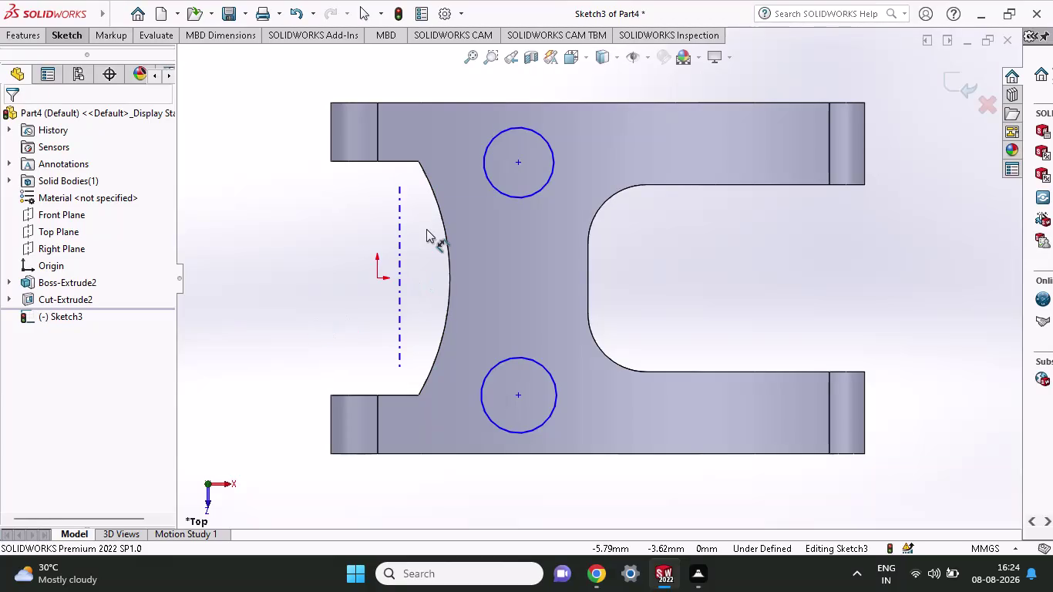
Dimension the upper and lower circles to 8 mm diameter each.
click(529, 194)
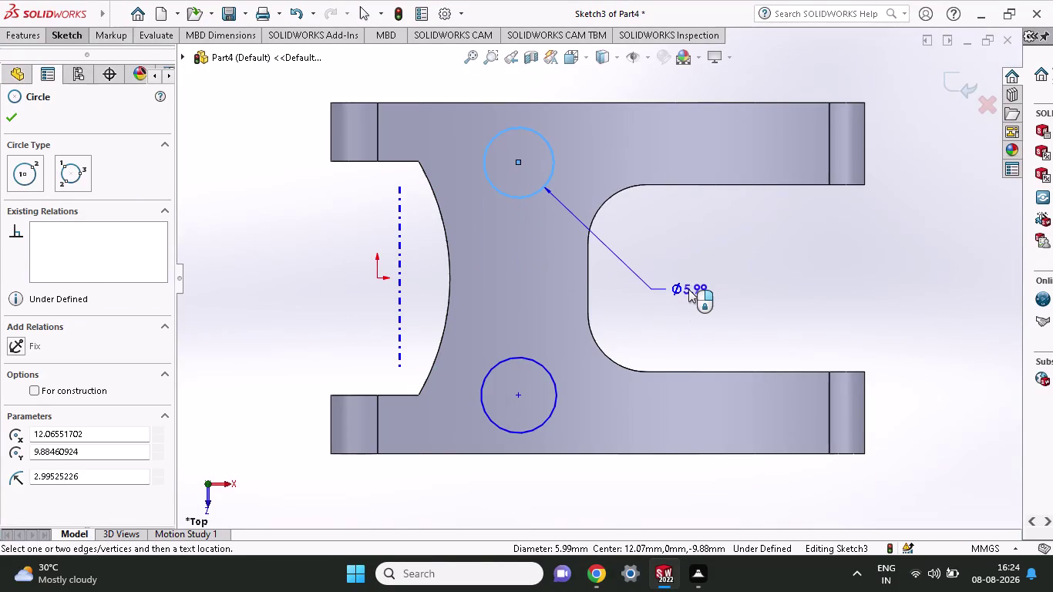
click(689, 289)
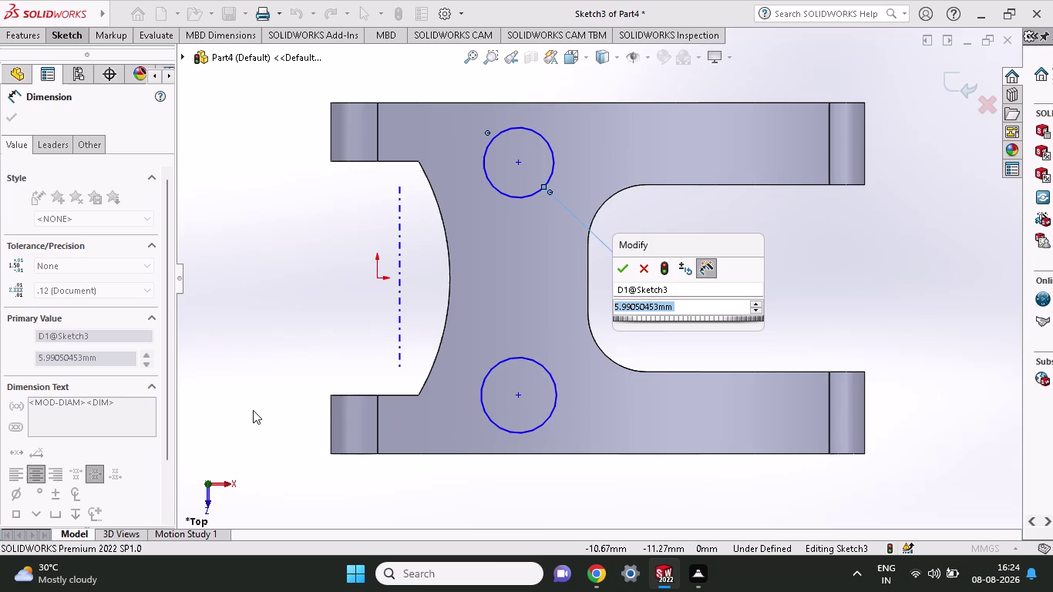
key(8)
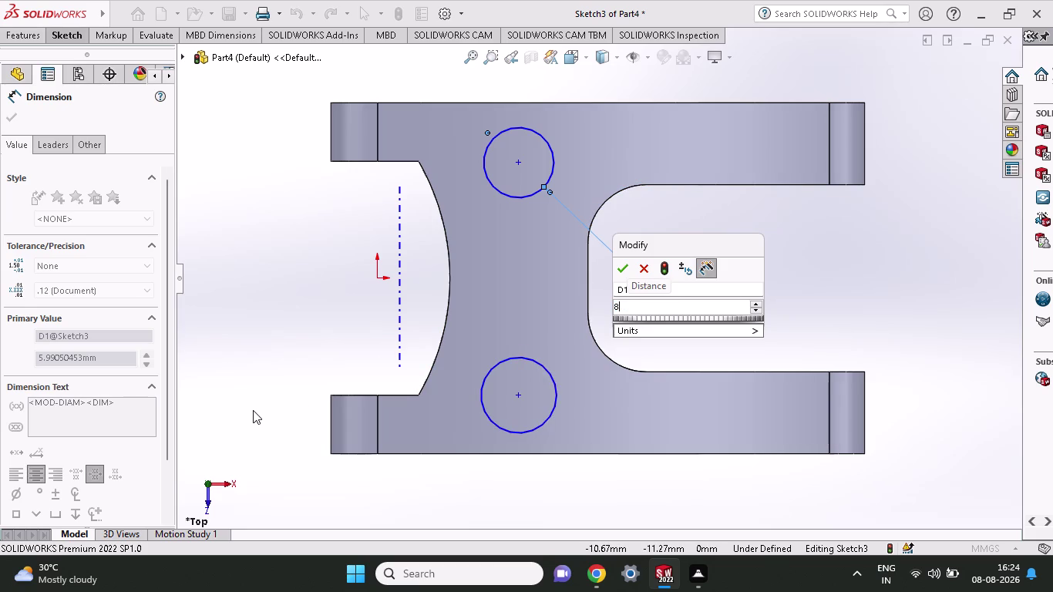
key(Return)
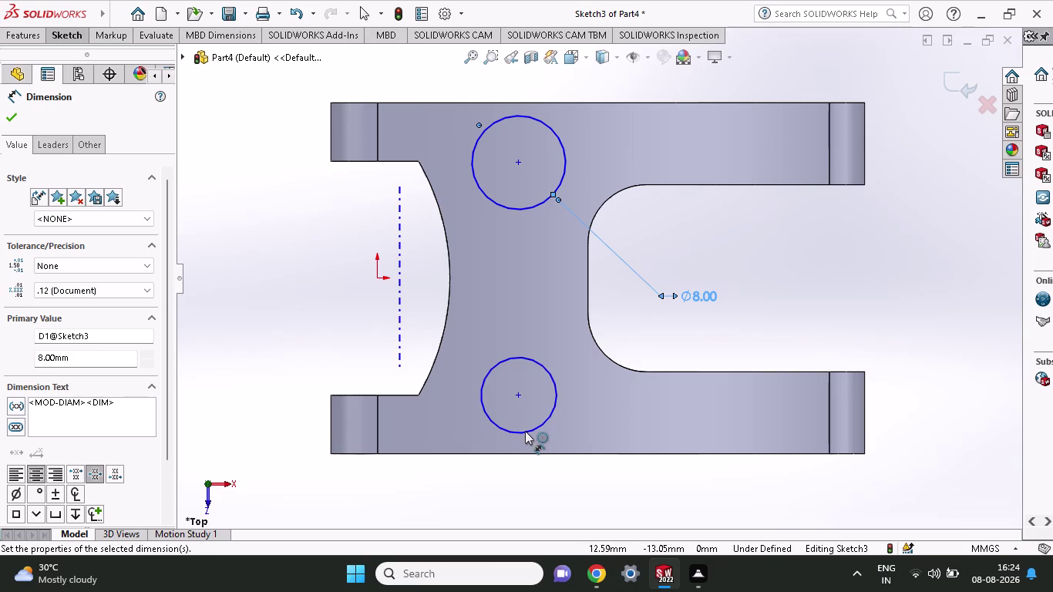
click(525, 431)
click(528, 501)
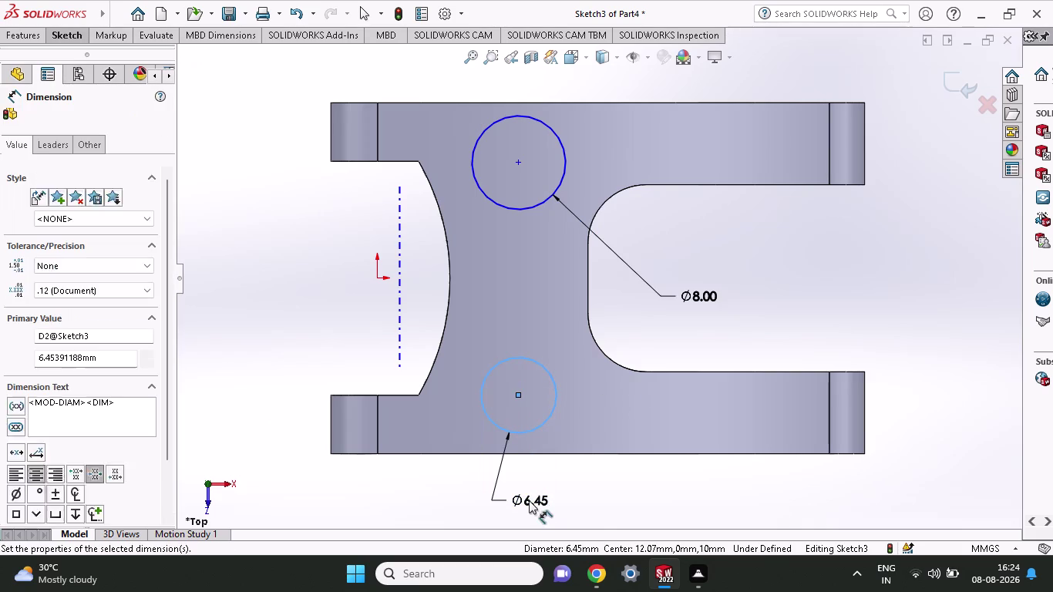
key(8)
key(Return)
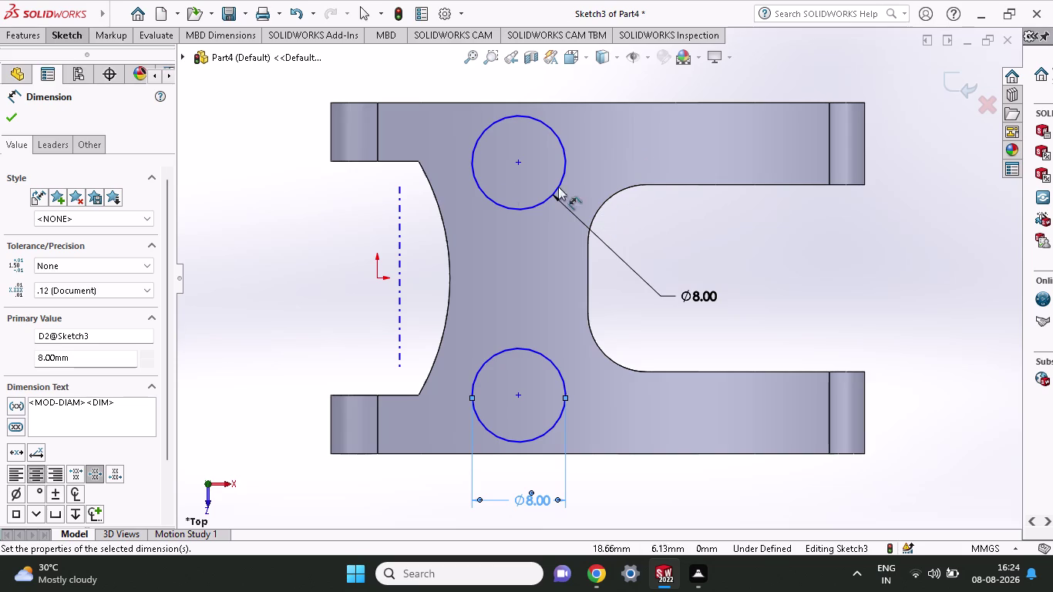
click(516, 397)
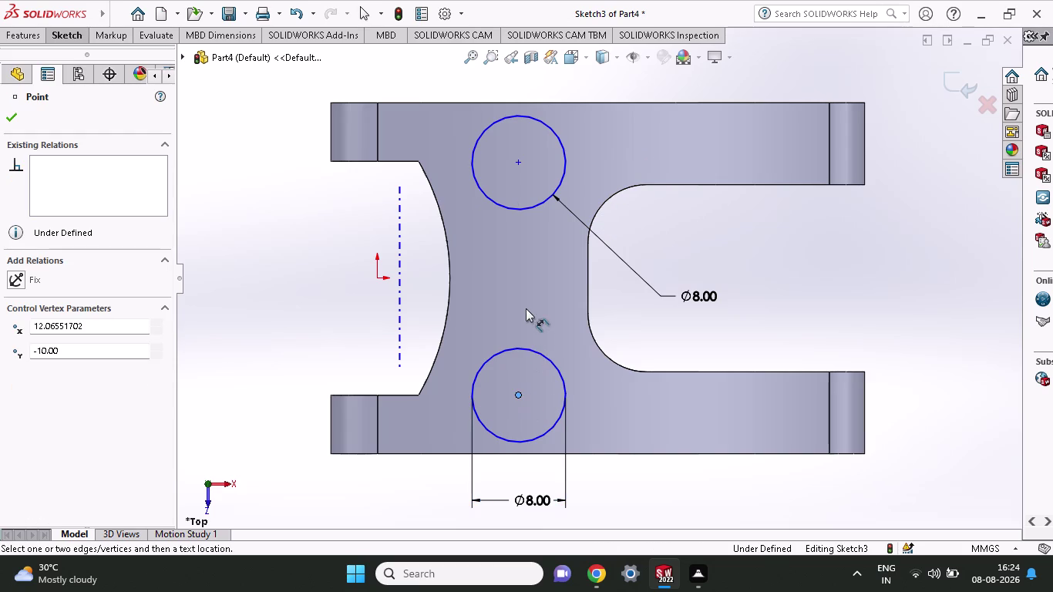
Add a 20 mm dimension between the upper and lower circle centres.
click(519, 393)
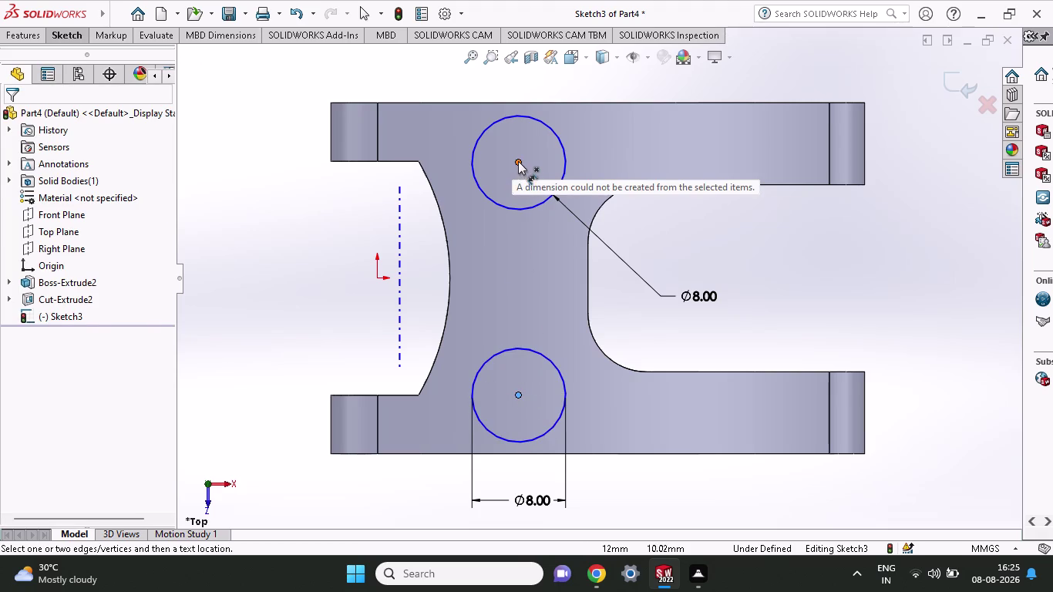
click(518, 161)
click(270, 225)
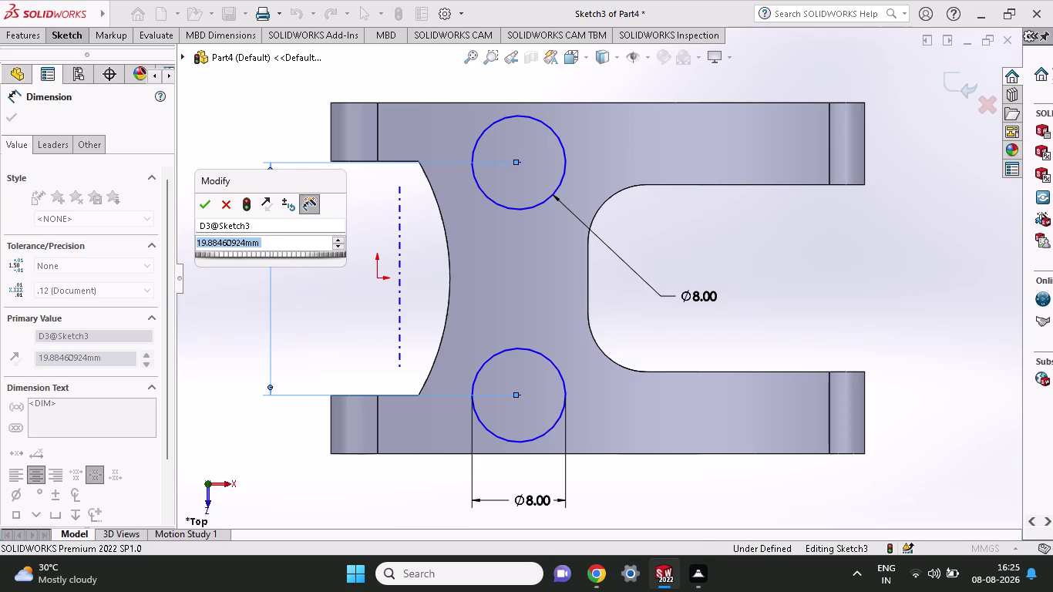
text(20)
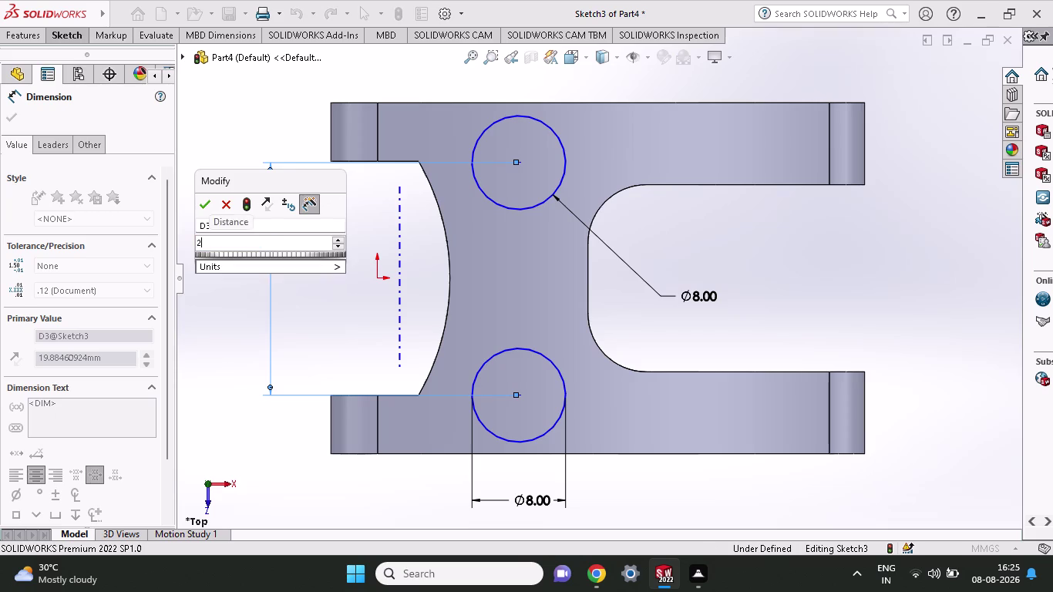
key(Return)
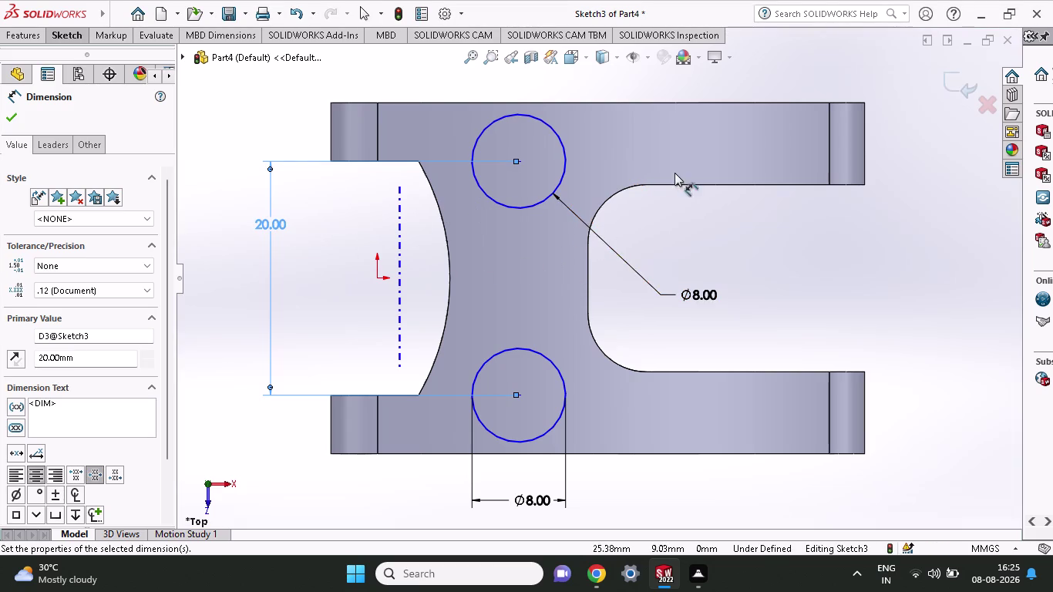
click(24, 37)
click(227, 68)
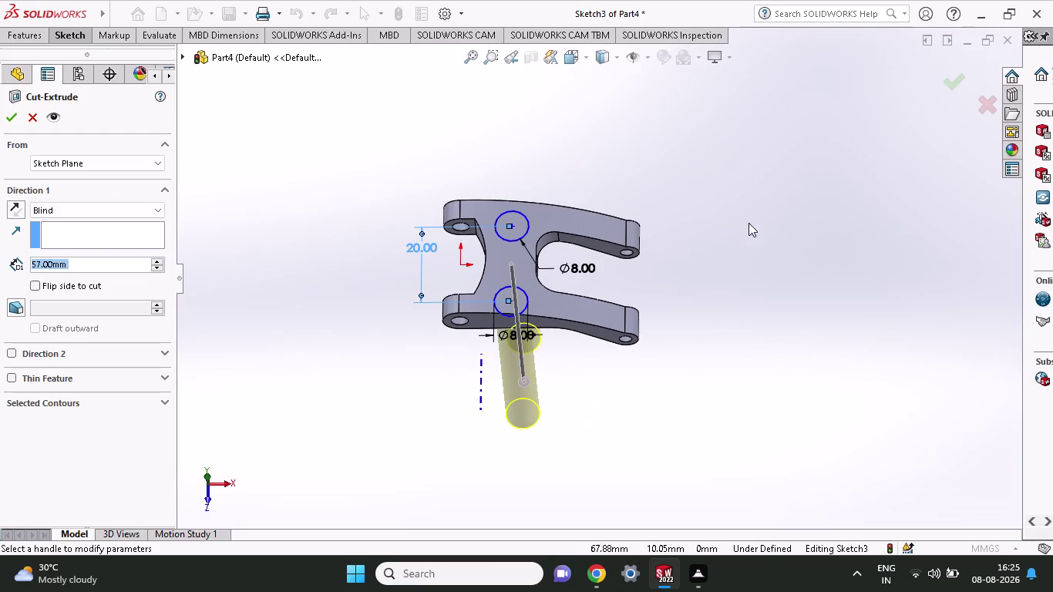
Extrude-cut both circles in both directions as Cut-Extrude3, then sketch on Top Plane.
click(516, 227)
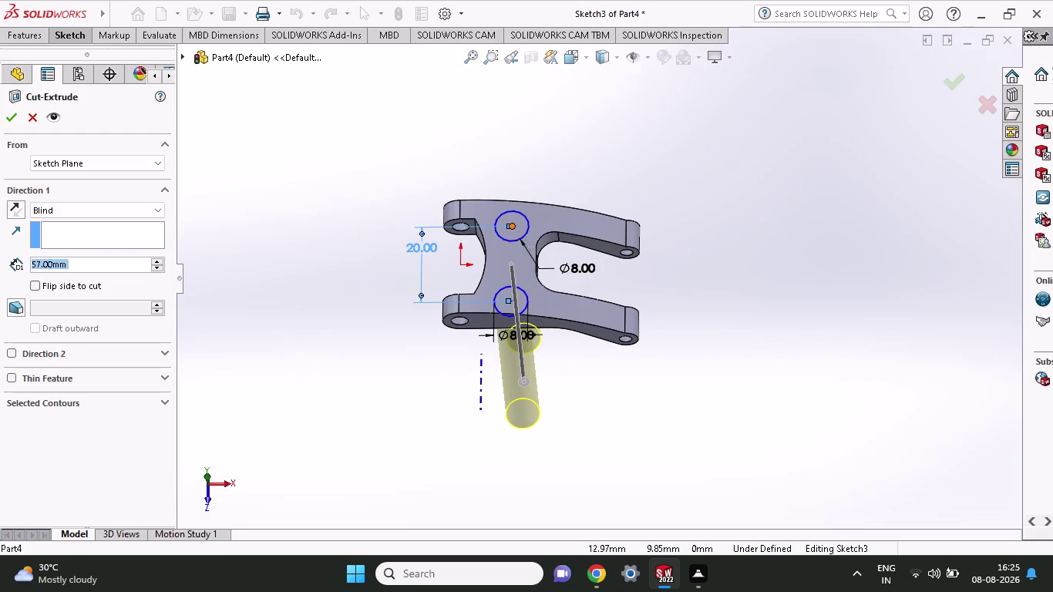
click(516, 233)
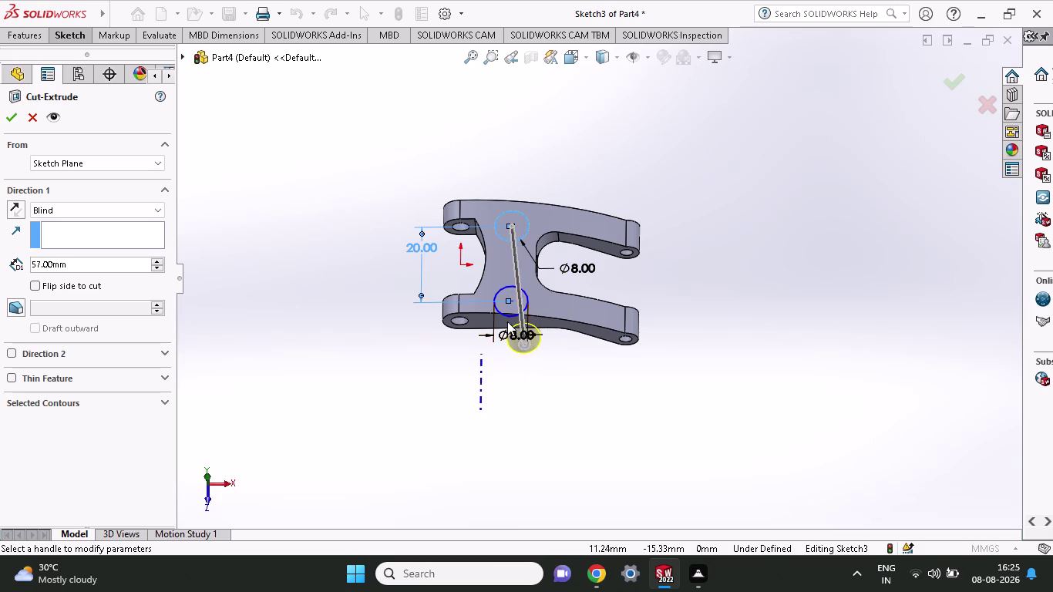
click(506, 309)
middle_drag(625, 394, 618, 393)
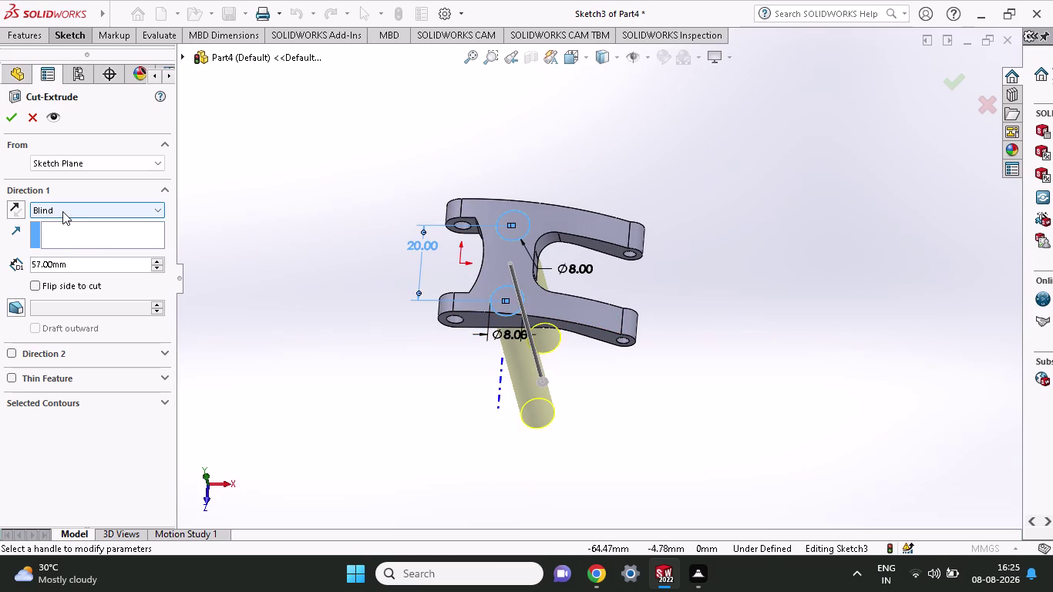
click(19, 355)
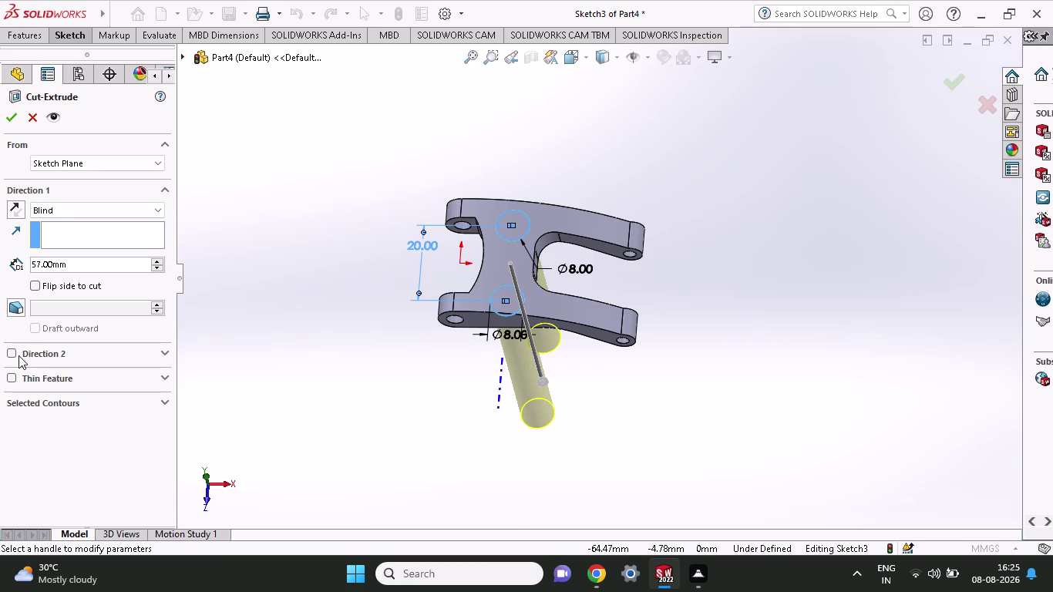
click(8, 352)
click(10, 120)
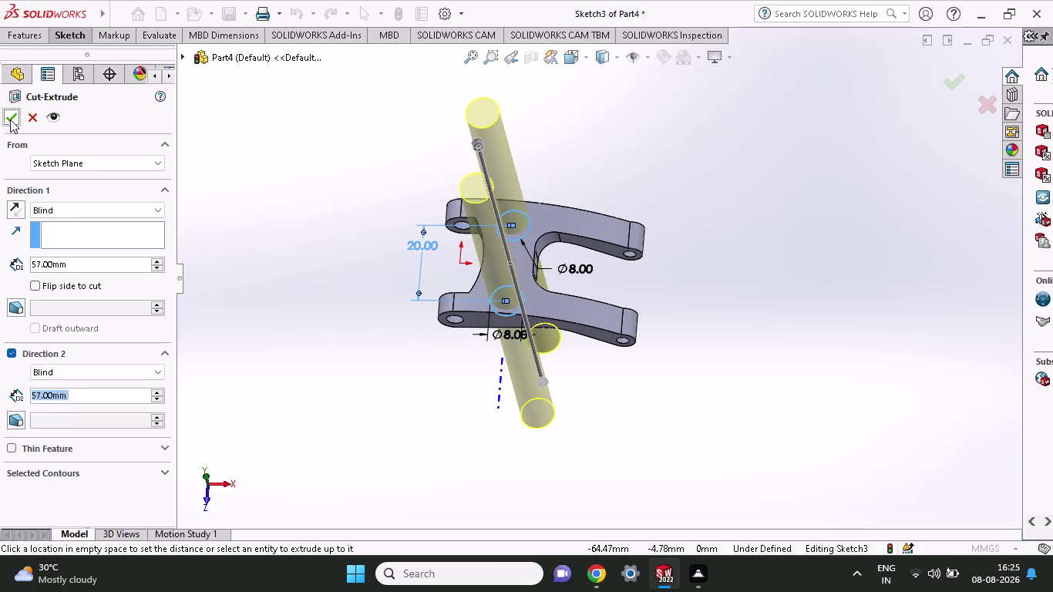
middle_click(606, 197)
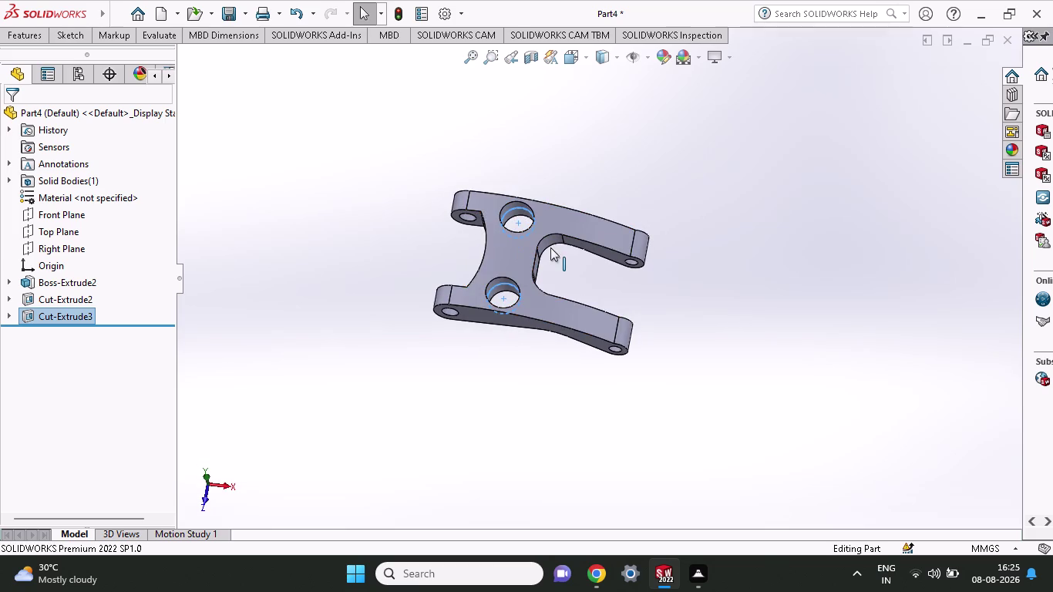
right_click(69, 227)
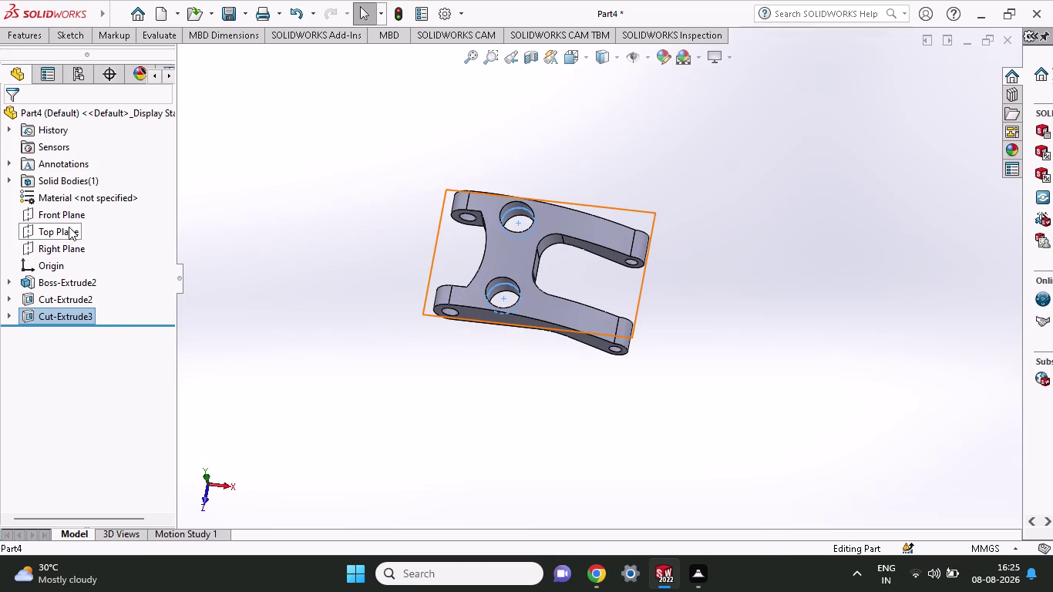
click(78, 212)
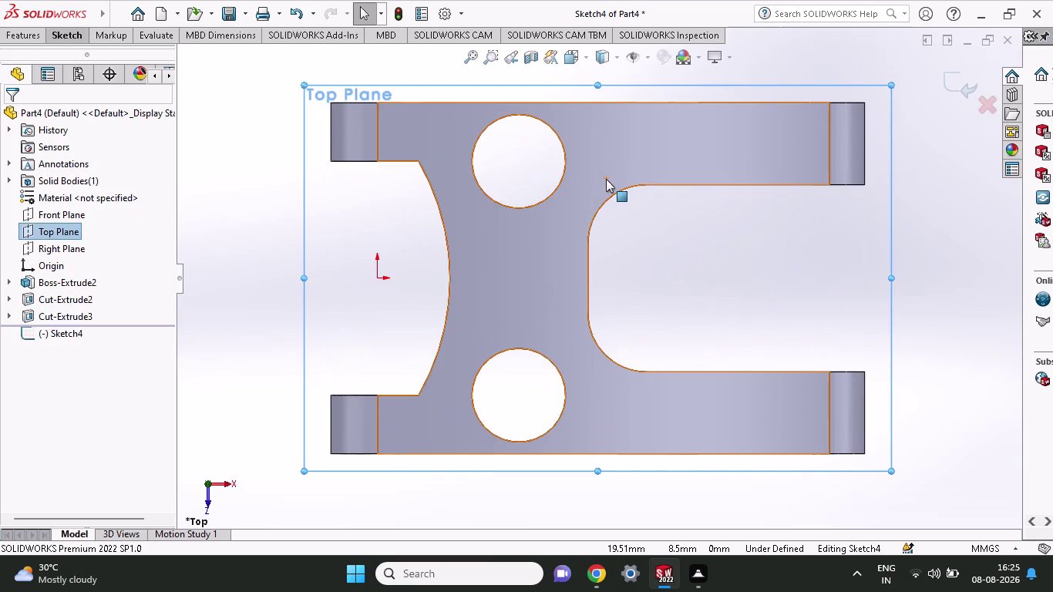